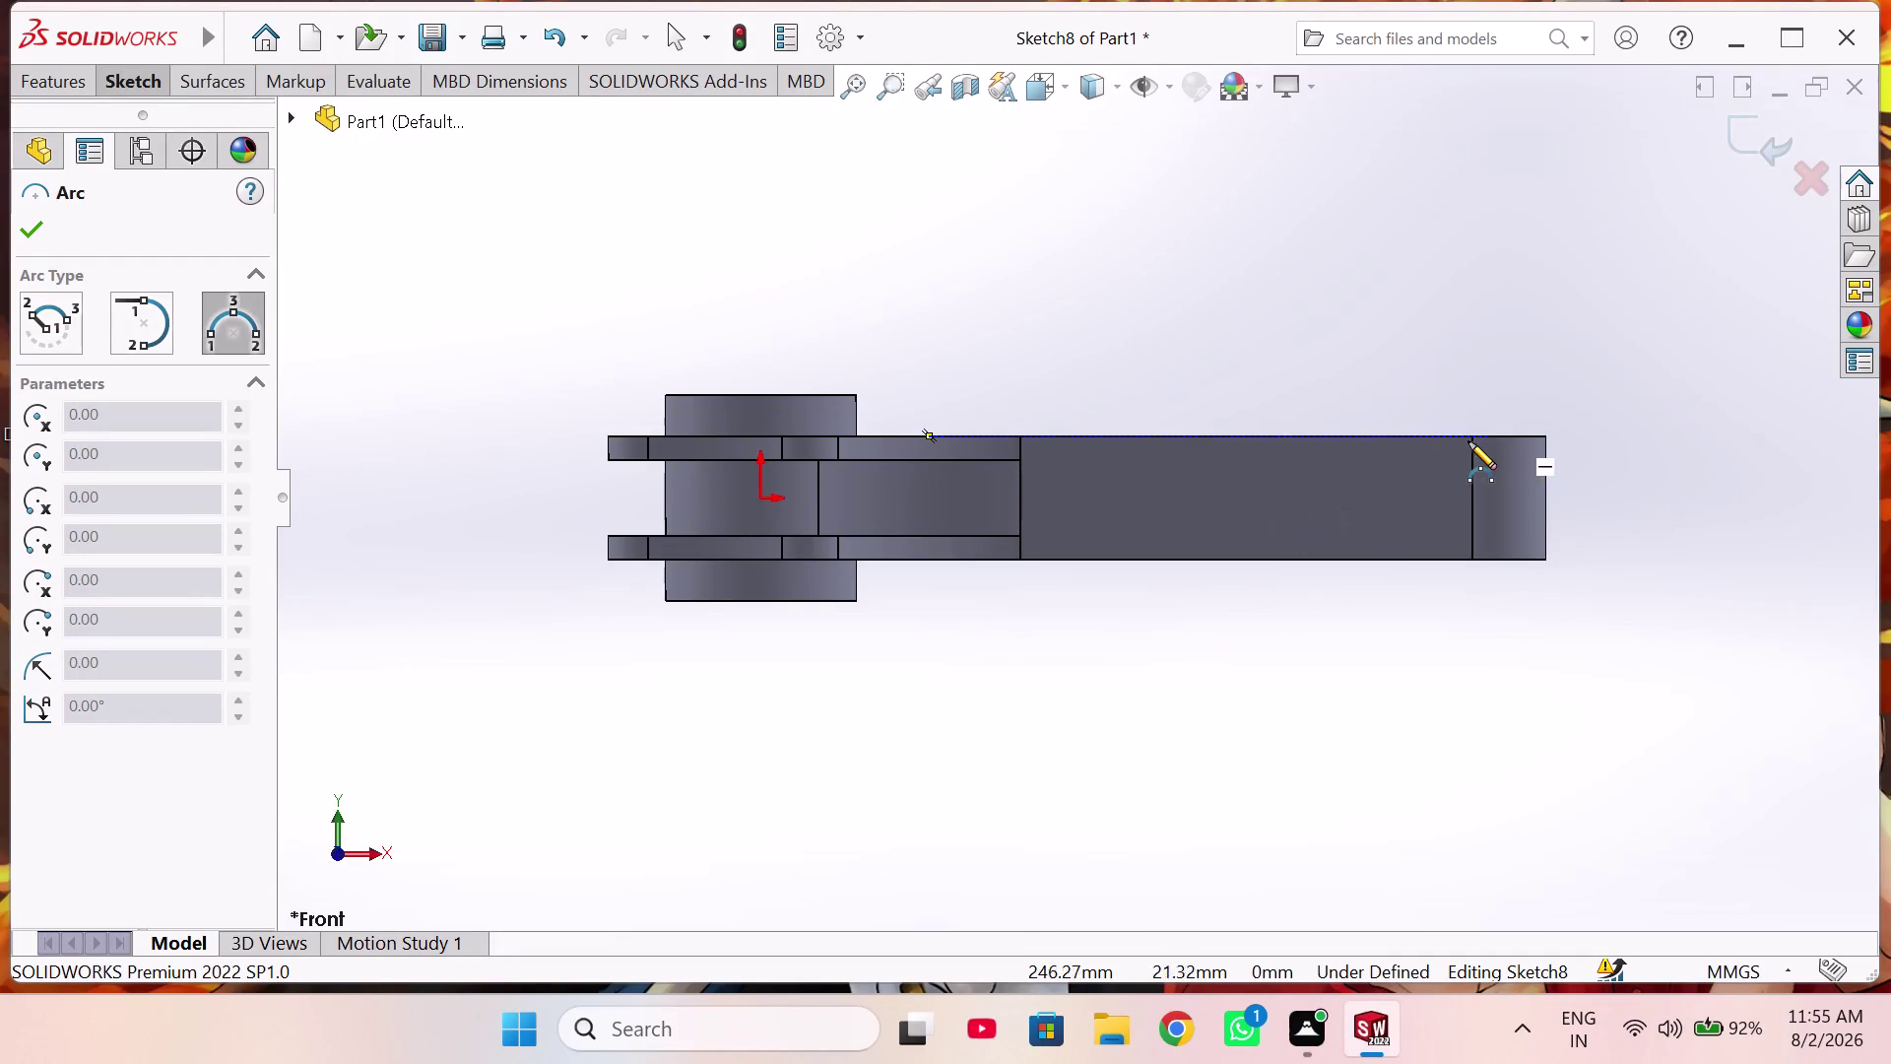
Switch from the Arc tool to the Line tool in Sketch8 with a right-drag gesture.
right_drag(1375, 248, 1353, 246)
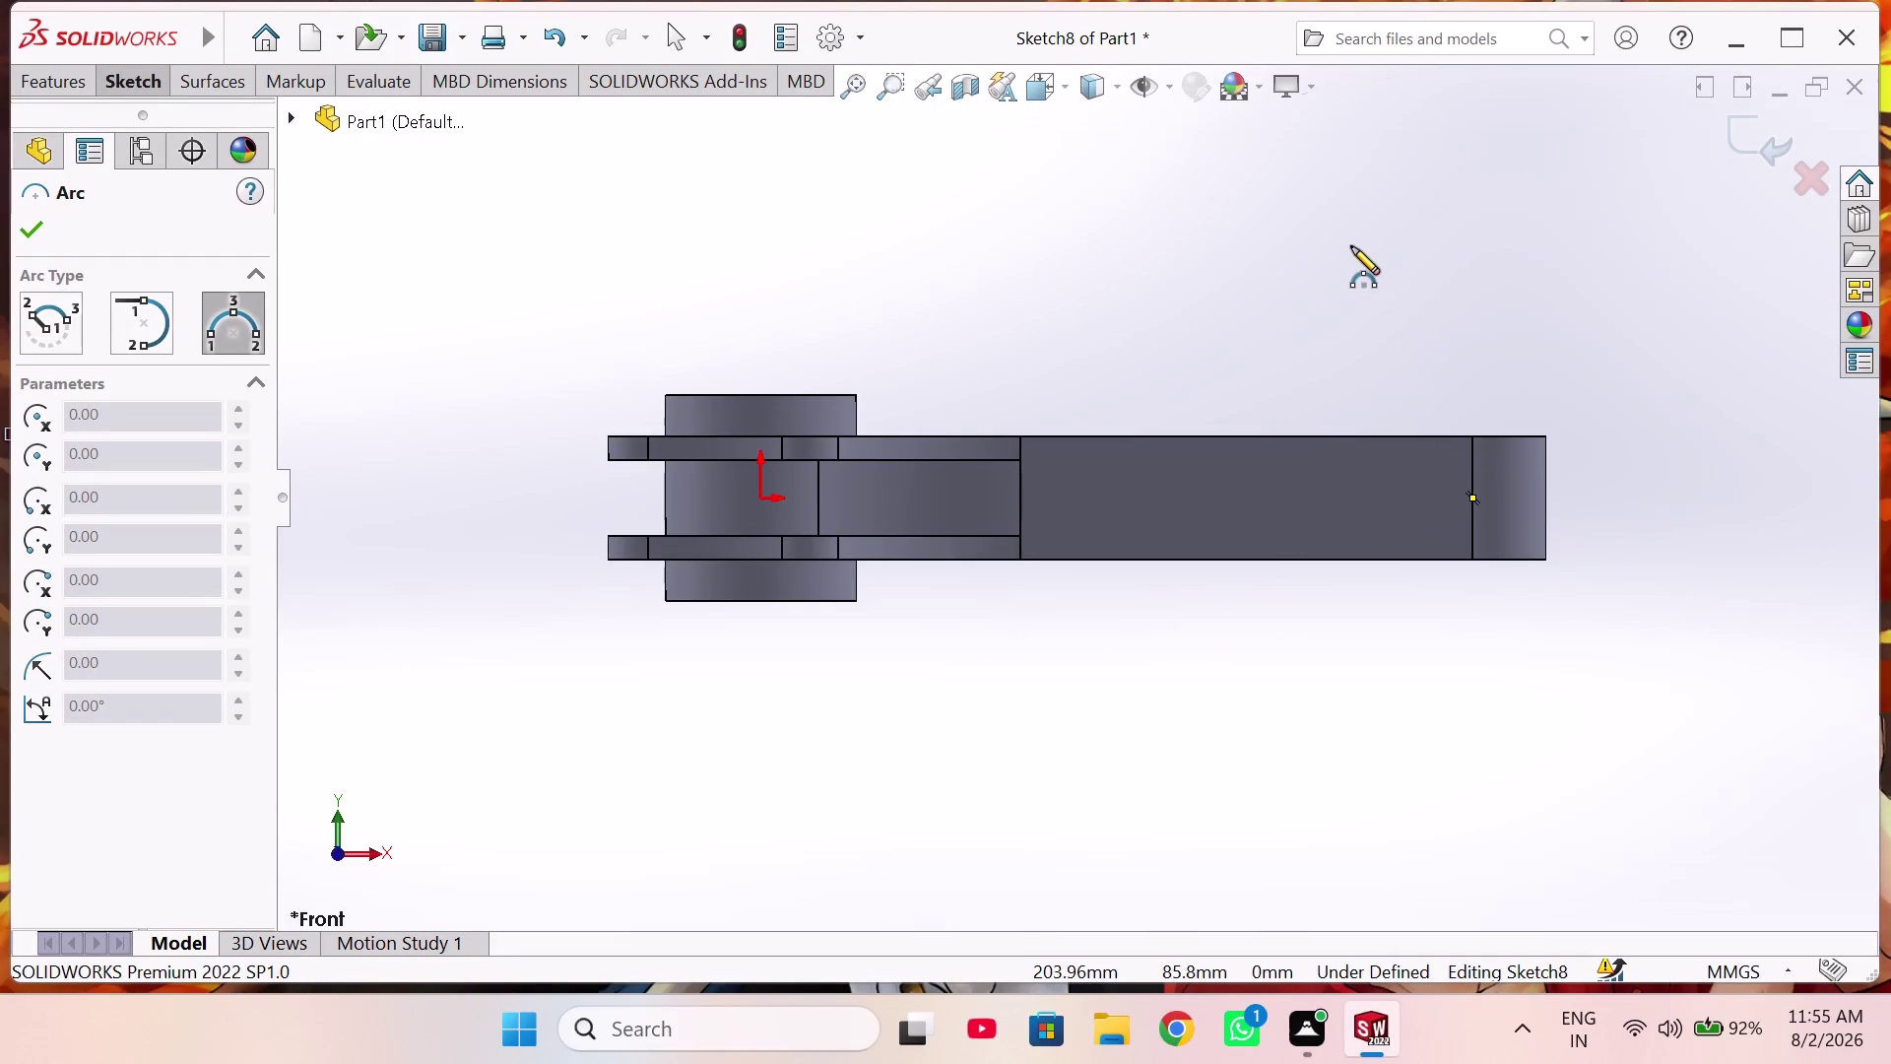